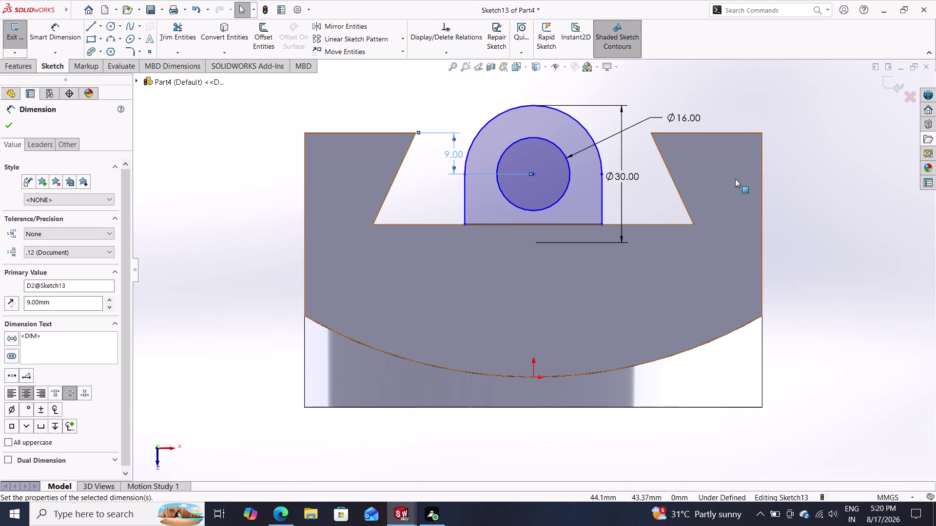
Inspect the eye-lug sketch in 3D and start an Extruded Boss/Base from it.
middle_drag(797, 299, 748, 324)
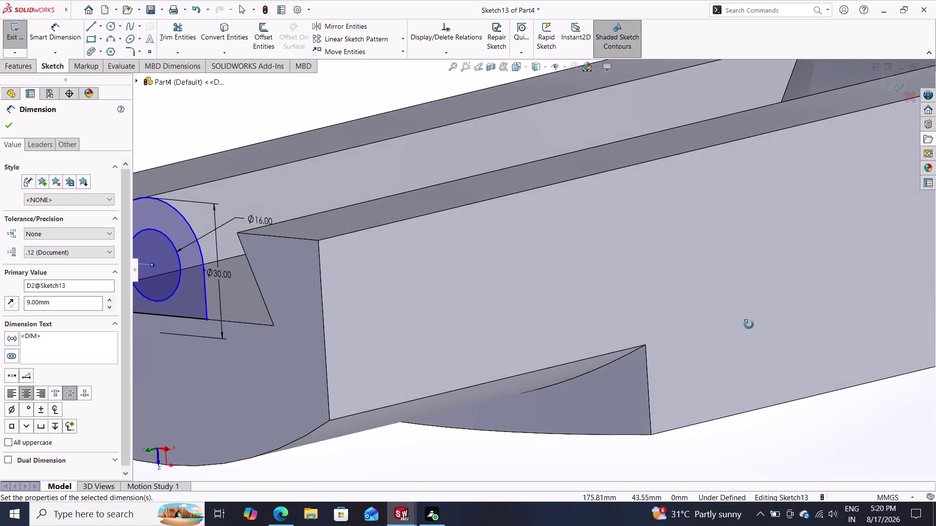
middle_drag(749, 324, 793, 307)
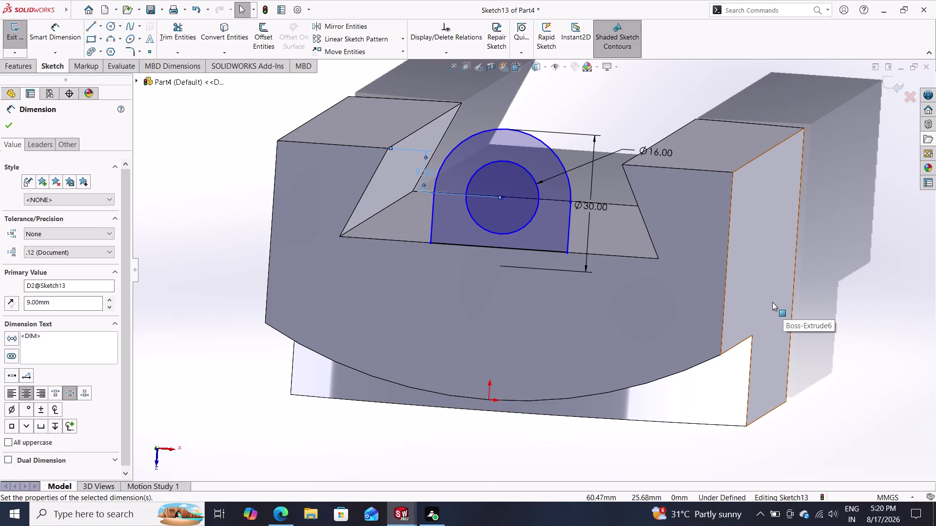
click(24, 63)
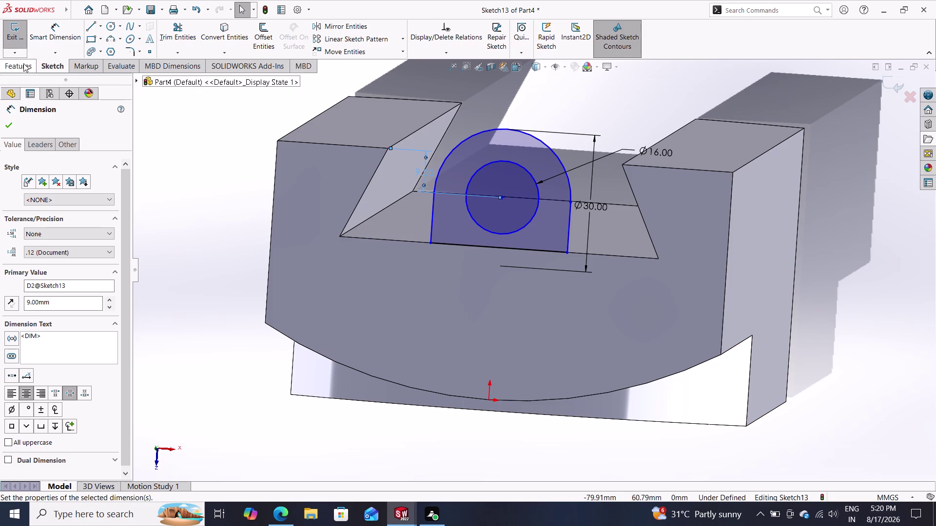
click(26, 22)
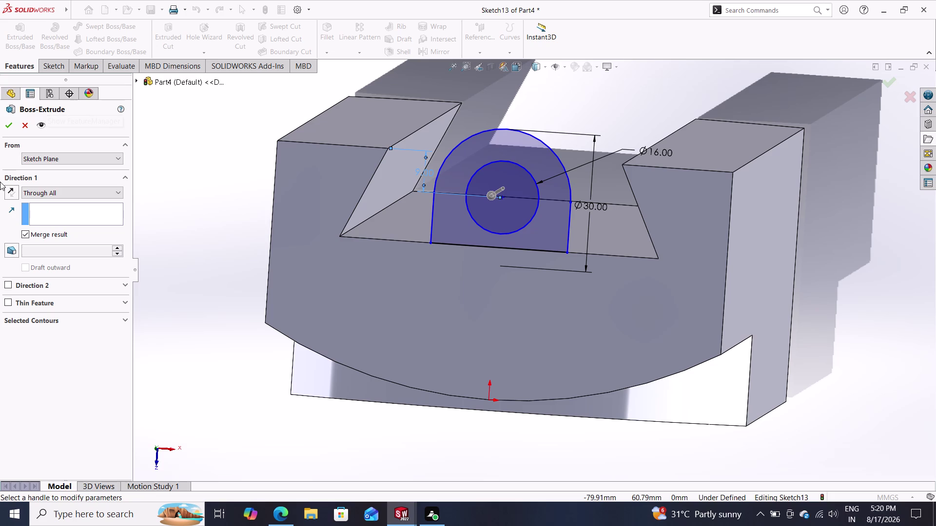
Extrude the lug profile in the reversed direction as a 25 mm Blind boss.
click(12, 195)
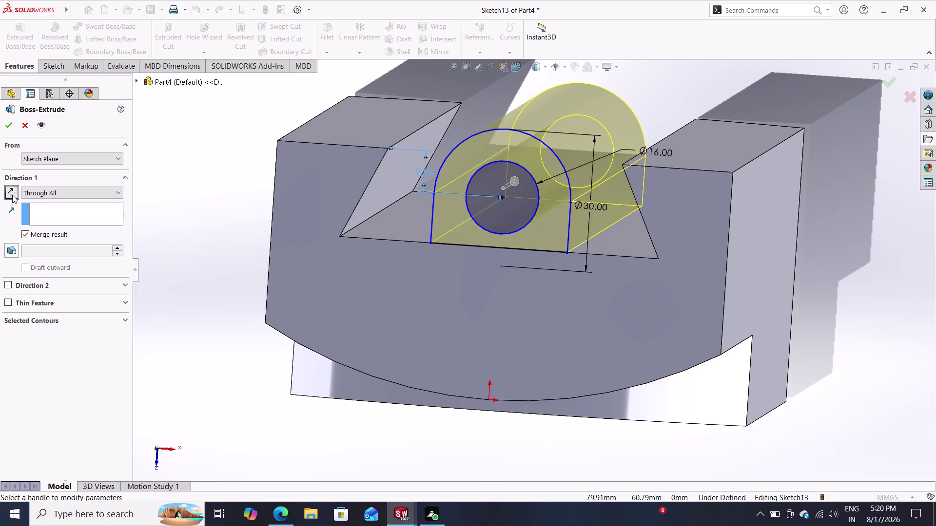
click(39, 189)
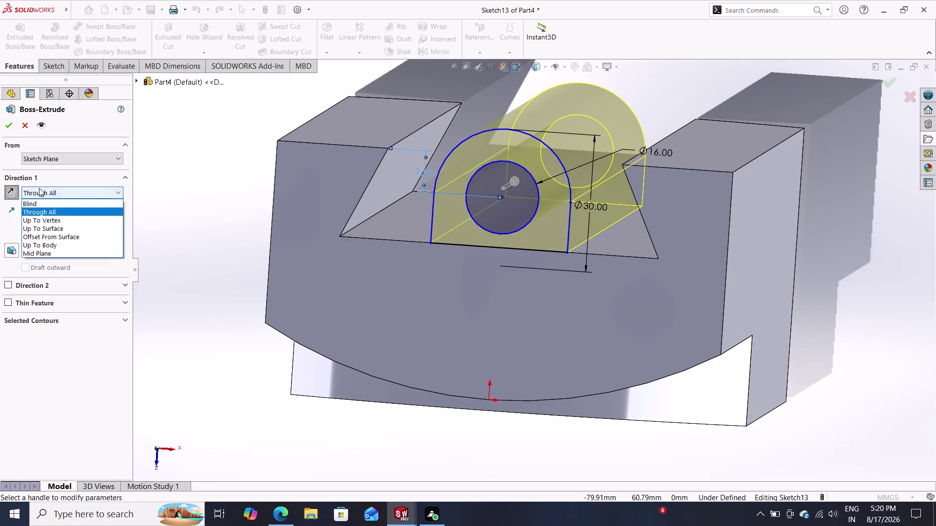
click(33, 201)
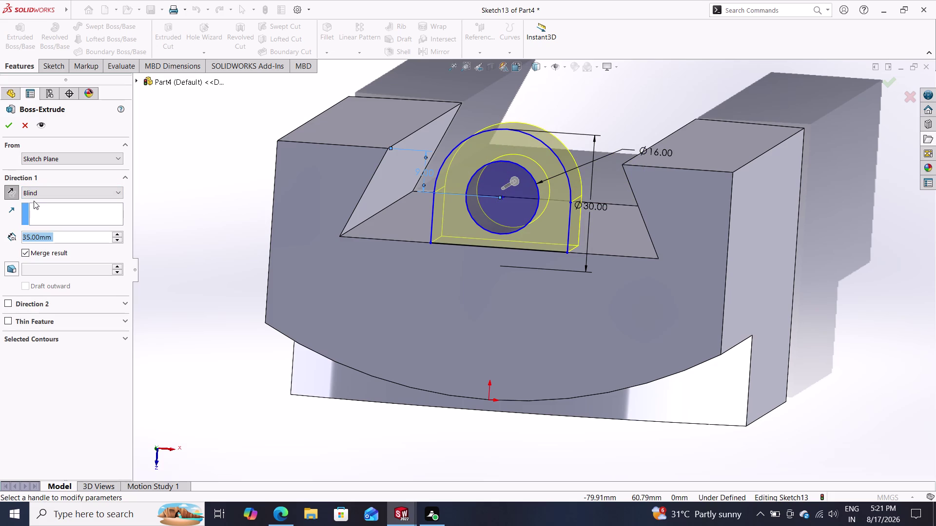
text(25)
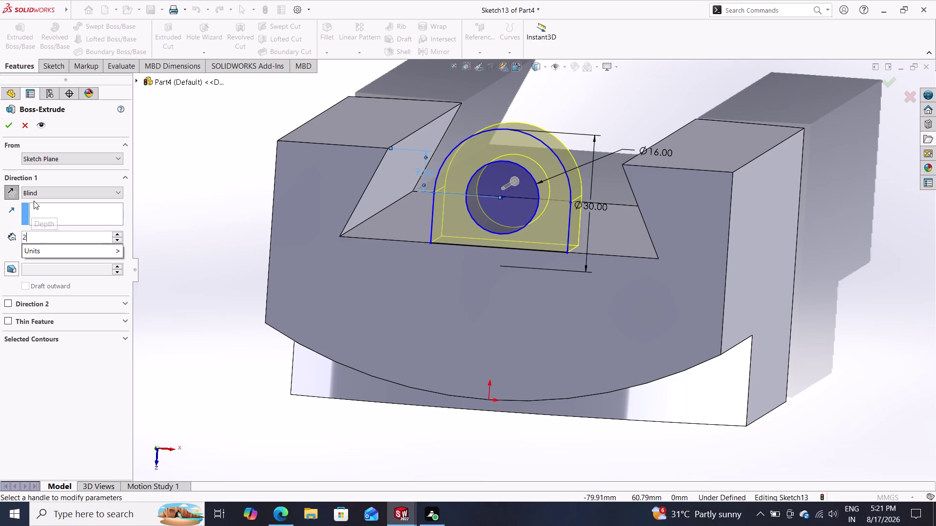
key(Return)
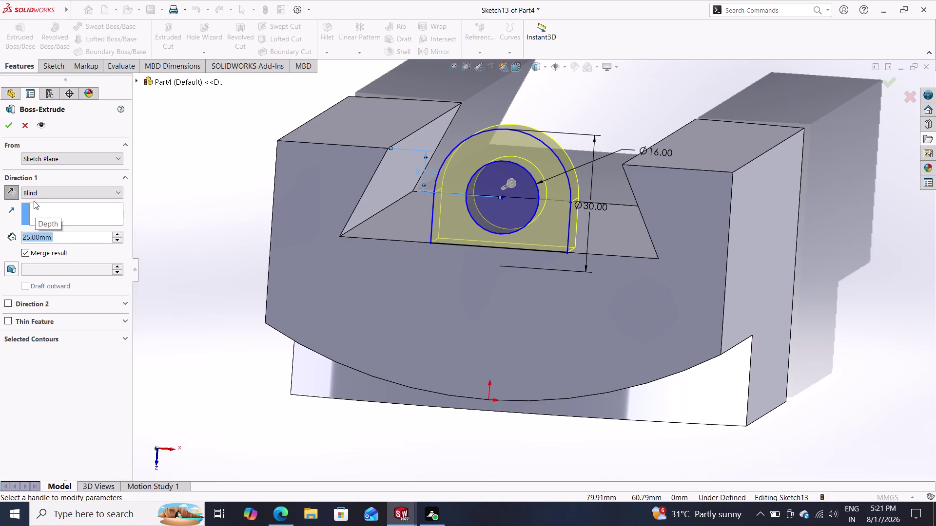
click(9, 124)
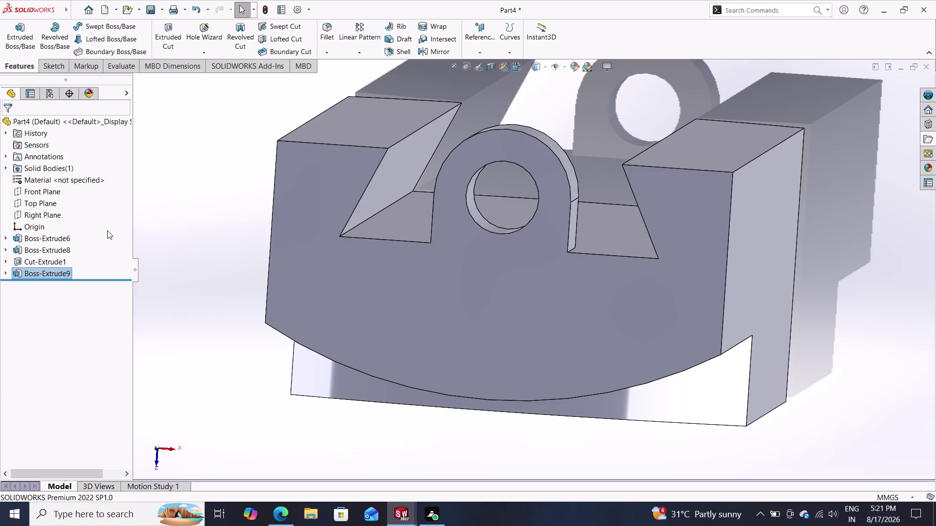
Orbit around the part to inspect the new lug from several sides.
scroll(down, 3)
scroll(up, 3)
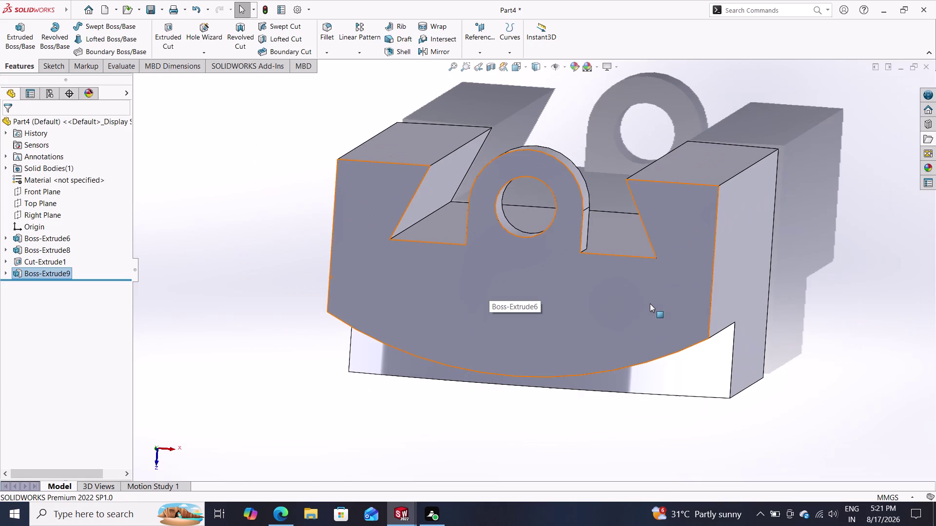
middle_drag(820, 289, 821, 292)
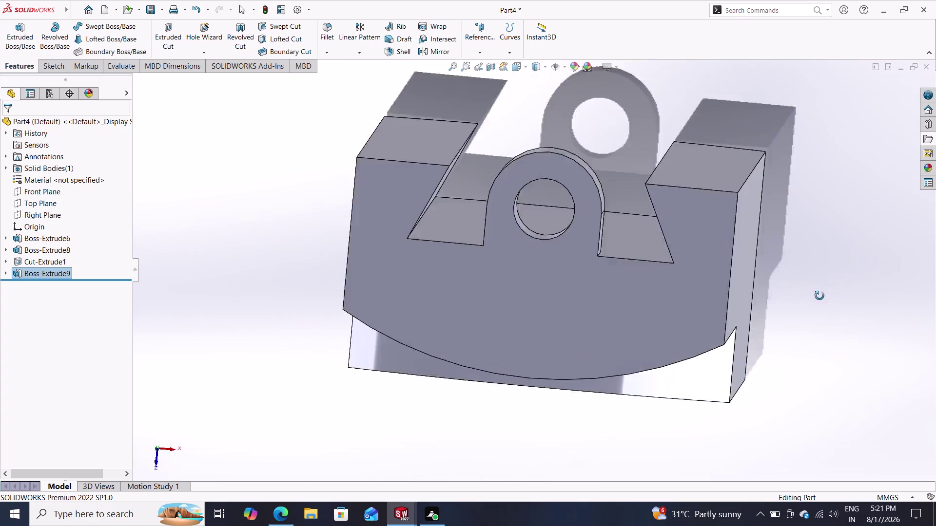
middle_drag(821, 292, 814, 285)
scroll(down, 3)
scroll(up, 3)
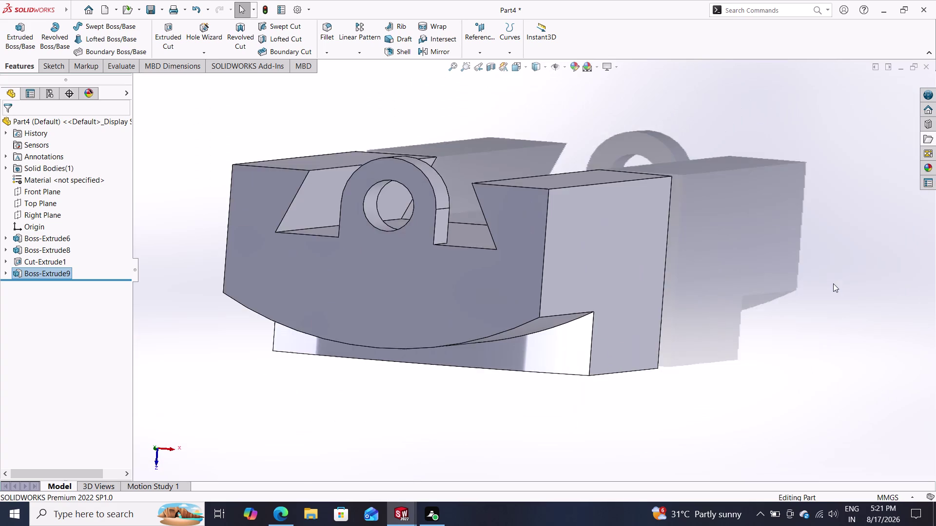
scroll(up, 3)
middle_drag(784, 264, 835, 288)
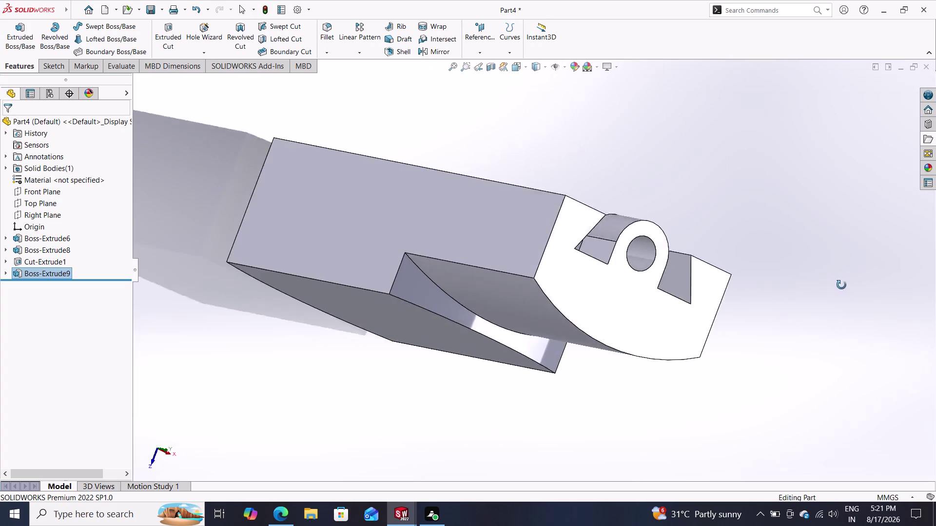
middle_drag(835, 288, 935, 334)
middle_drag(751, 193, 720, 218)
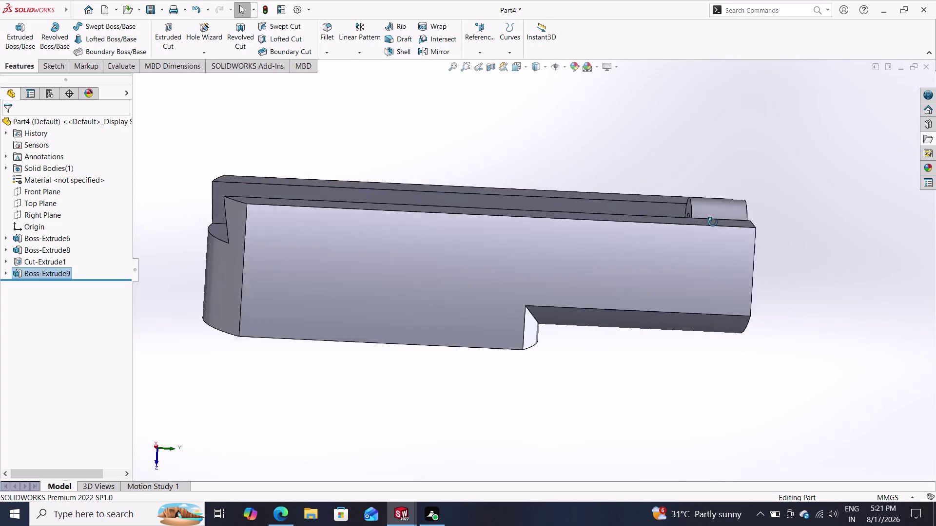
middle_drag(720, 218, 648, 229)
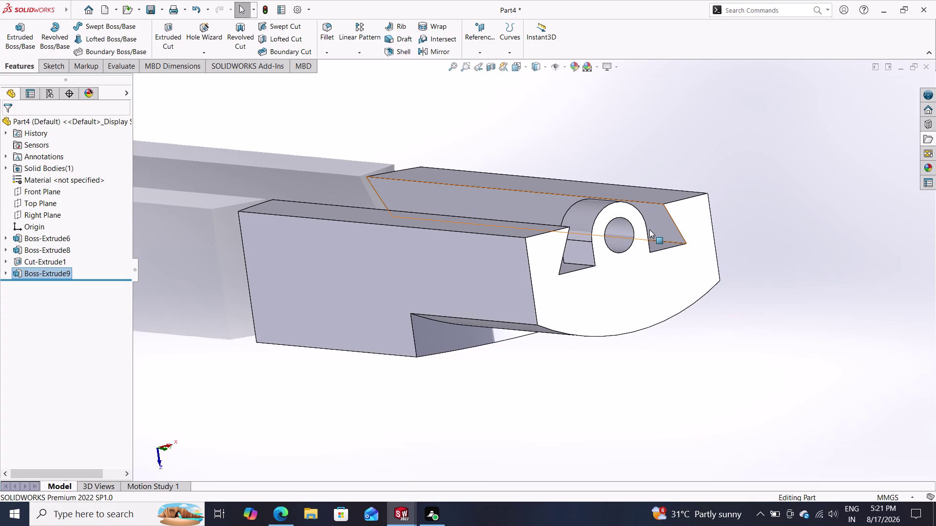
Return to the previous view, orbit into the slot and select its floor face.
click(476, 64)
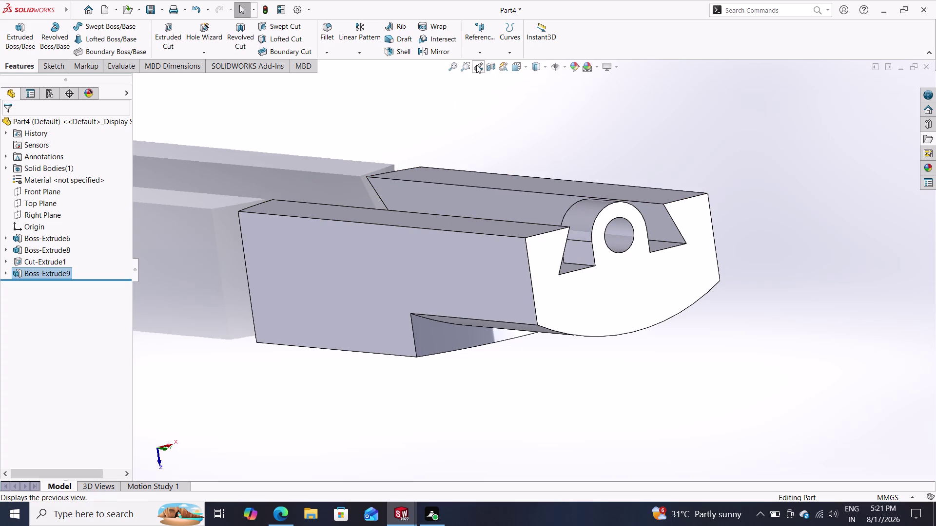
click(476, 65)
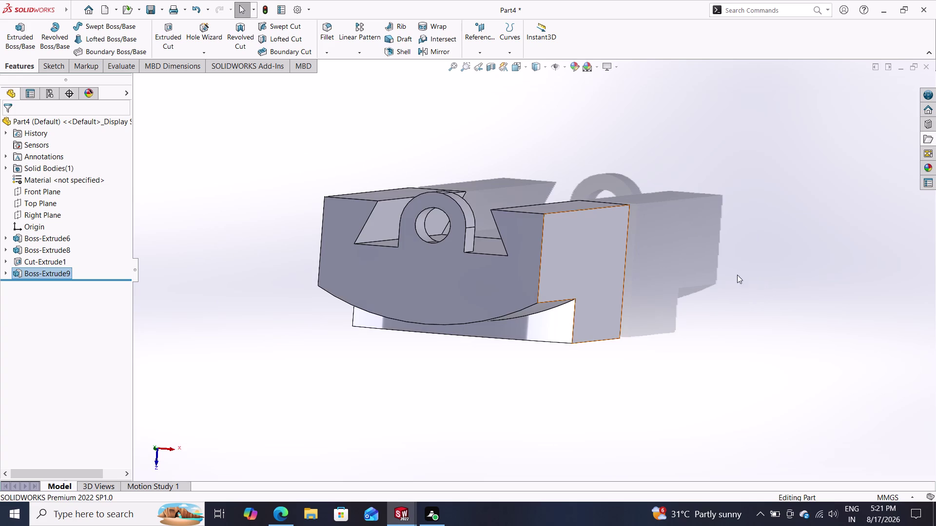
middle_drag(727, 240, 695, 340)
click(463, 215)
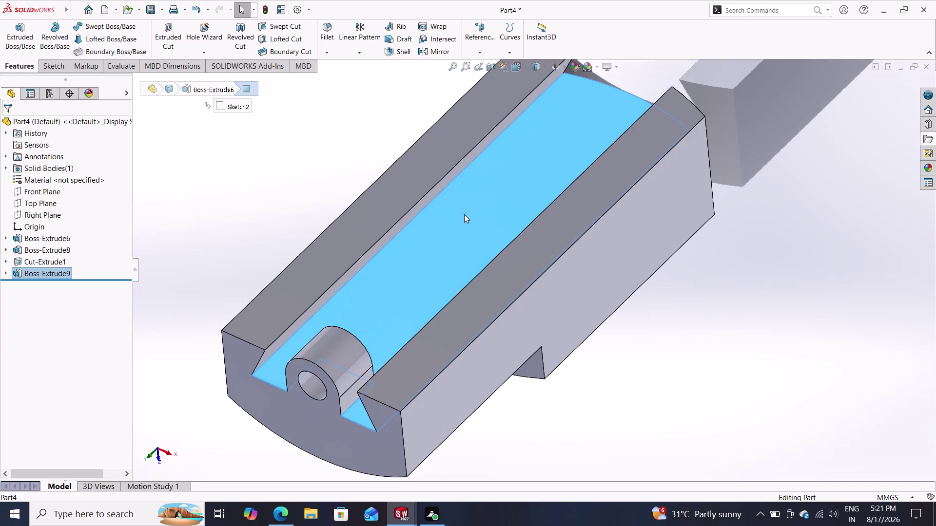
Sketch a corner rectangle on the channel floor, matching the lug's width, right beside it.
click(505, 187)
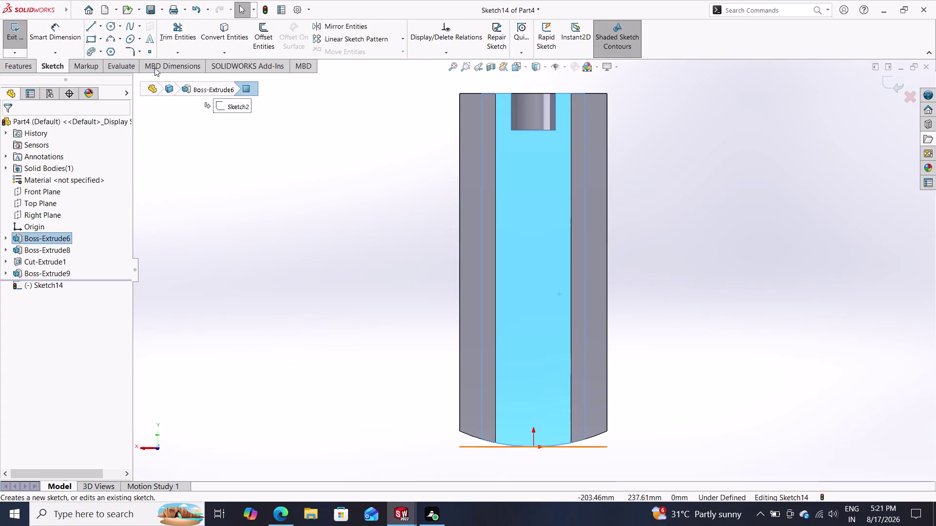
click(89, 39)
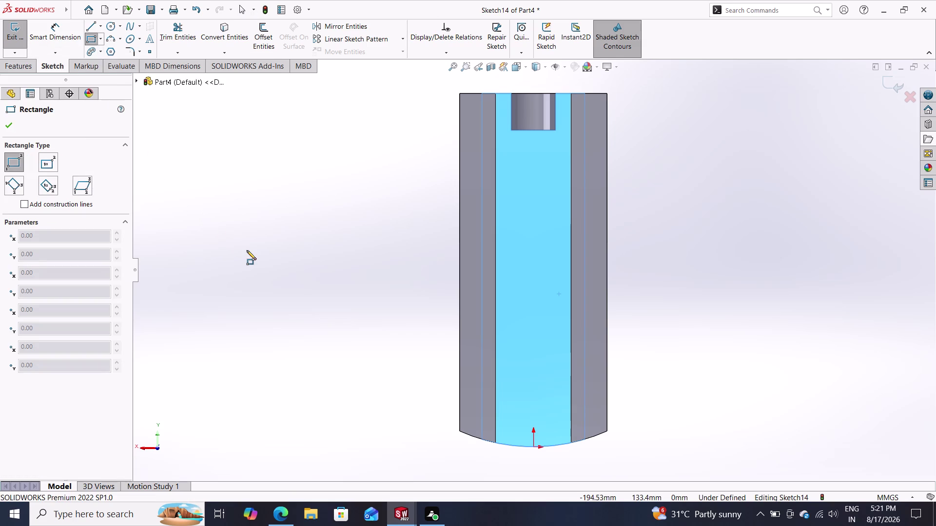
click(509, 129)
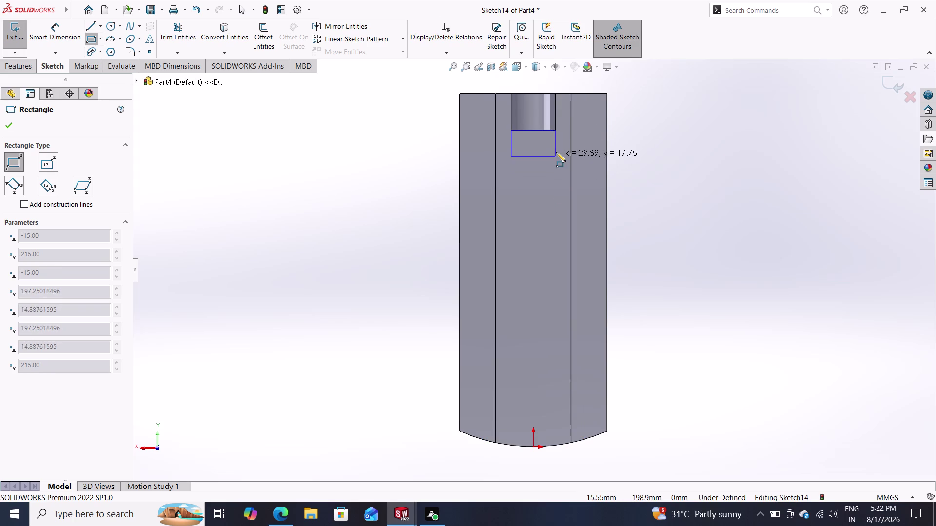
scroll(down, 3)
scroll(up, 3)
scroll(down, 3)
scroll(down, 3)
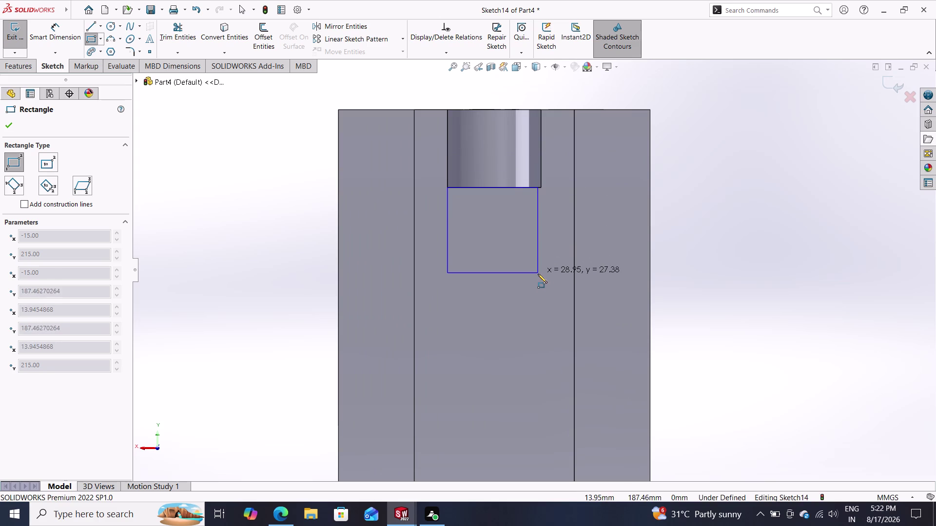
click(539, 277)
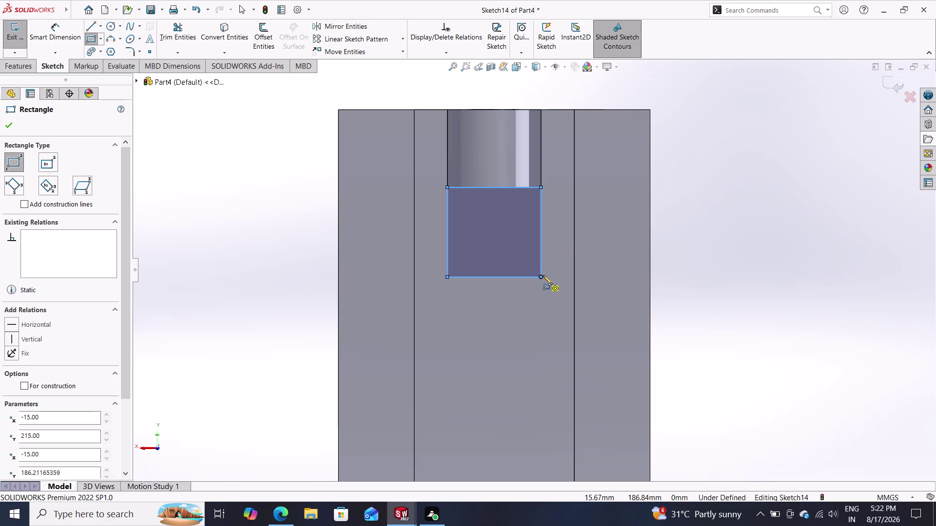
key(Escape)
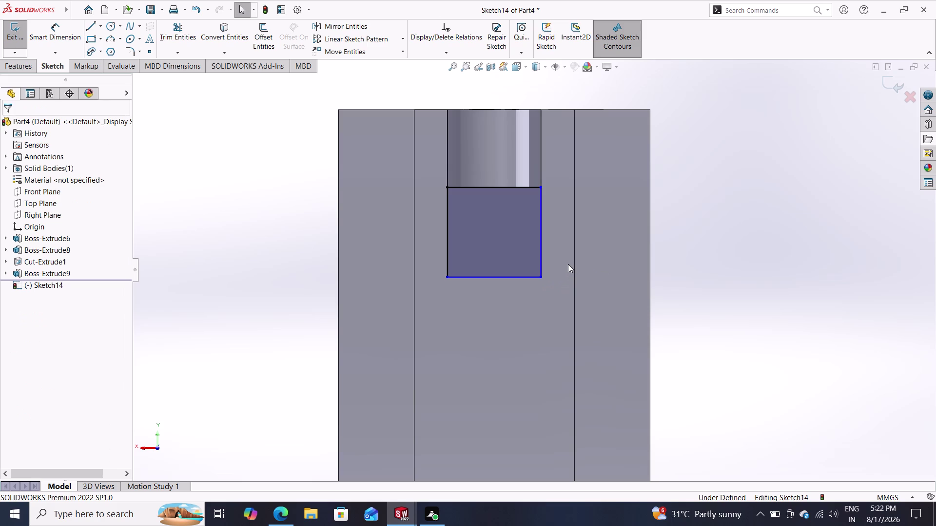
Dimension the rectangle's vertical side to 20 mm and its bottom side to 30 mm.
click(62, 33)
click(539, 222)
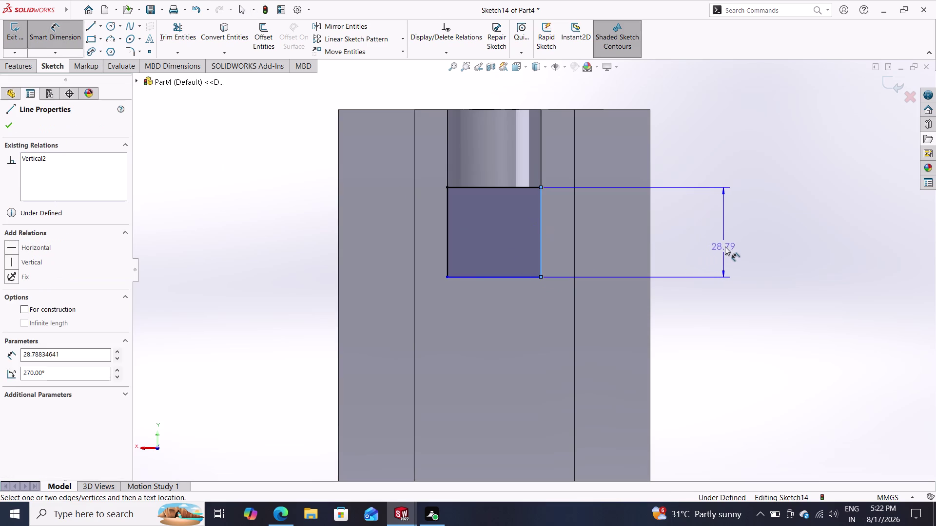
click(725, 247)
text(20)
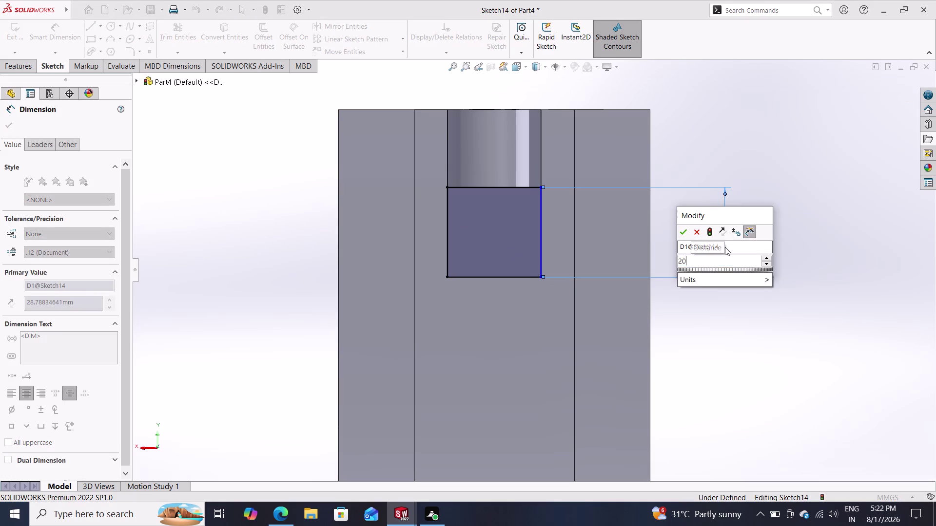
key(Return)
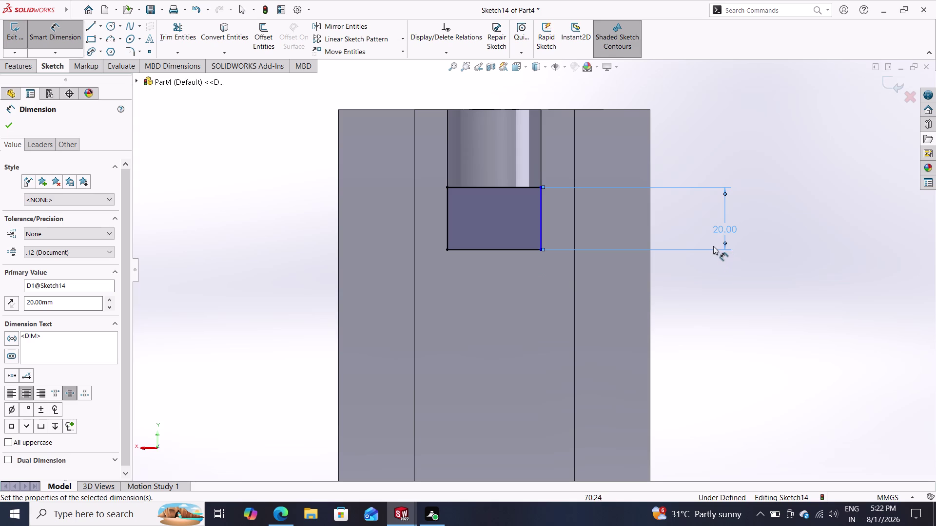
click(481, 249)
click(484, 297)
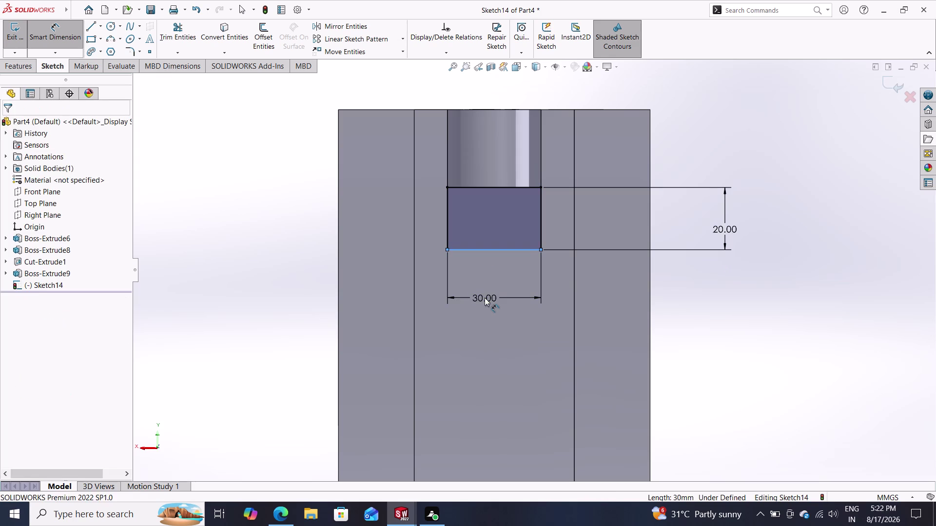
click(441, 279)
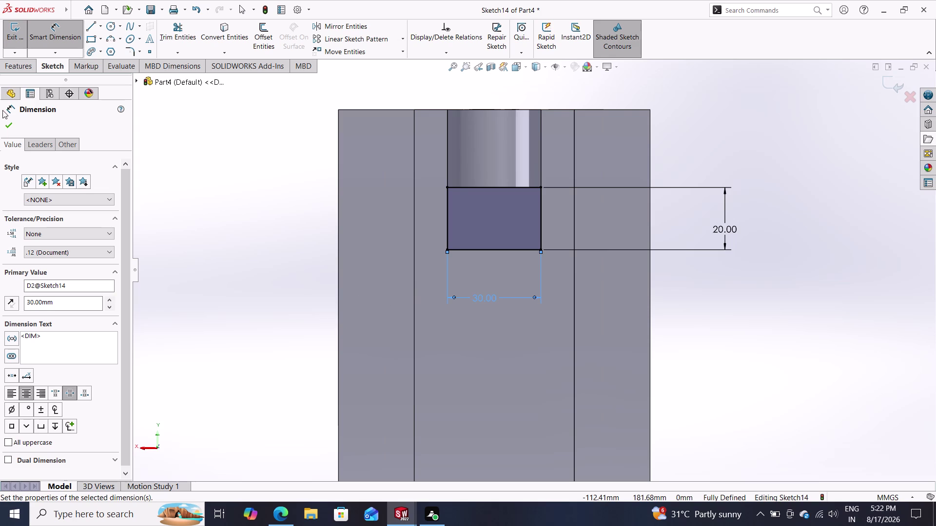
double_click(14, 64)
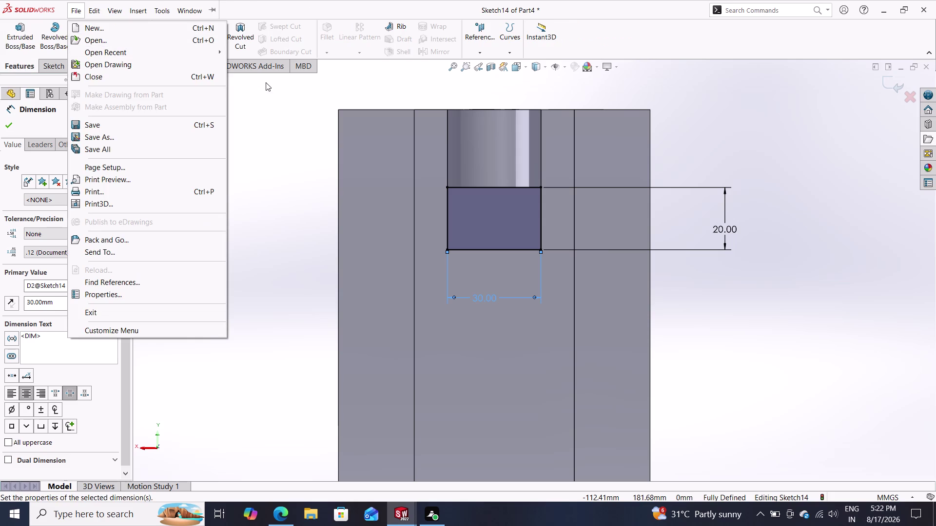
Cut-extrude the 20 × 30 mm rectangle into the channel floor as a Blind pocket.
click(272, 115)
click(165, 30)
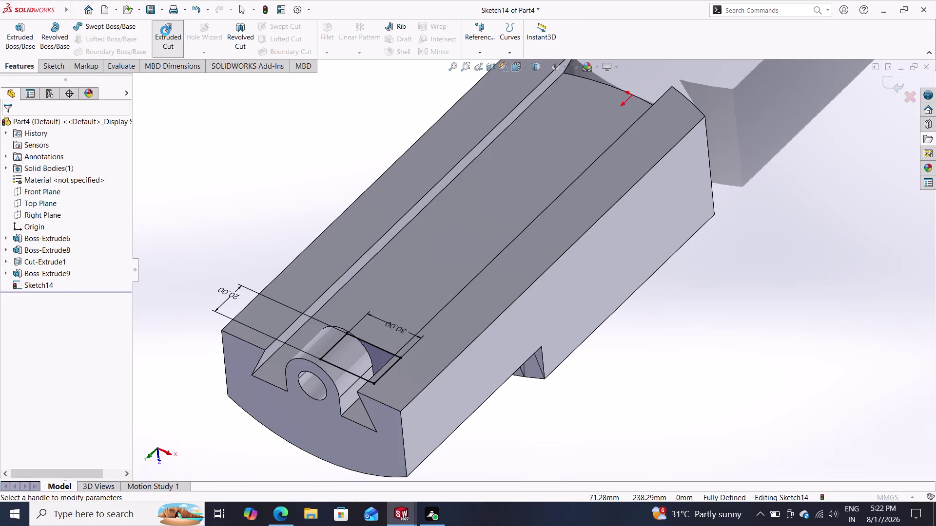
key(3)
key(Return)
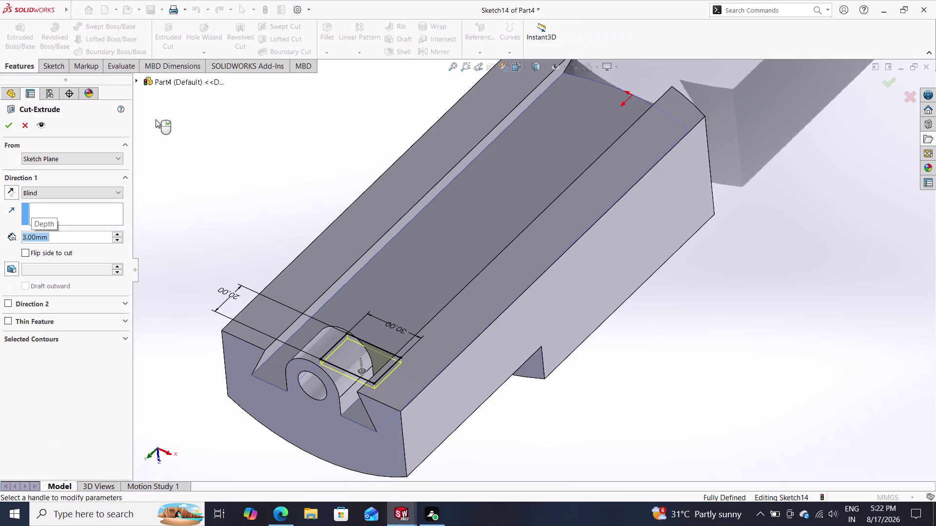